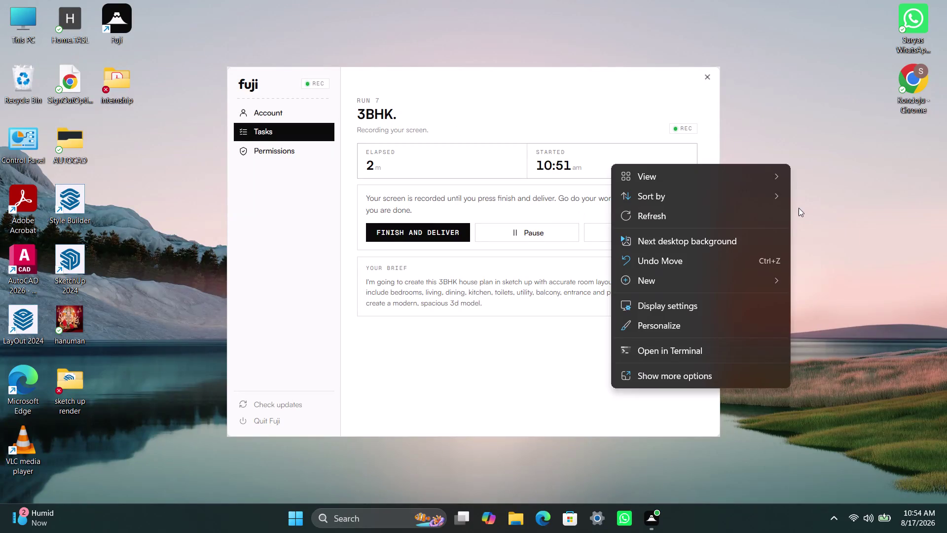
click(734, 214)
right_click(825, 176)
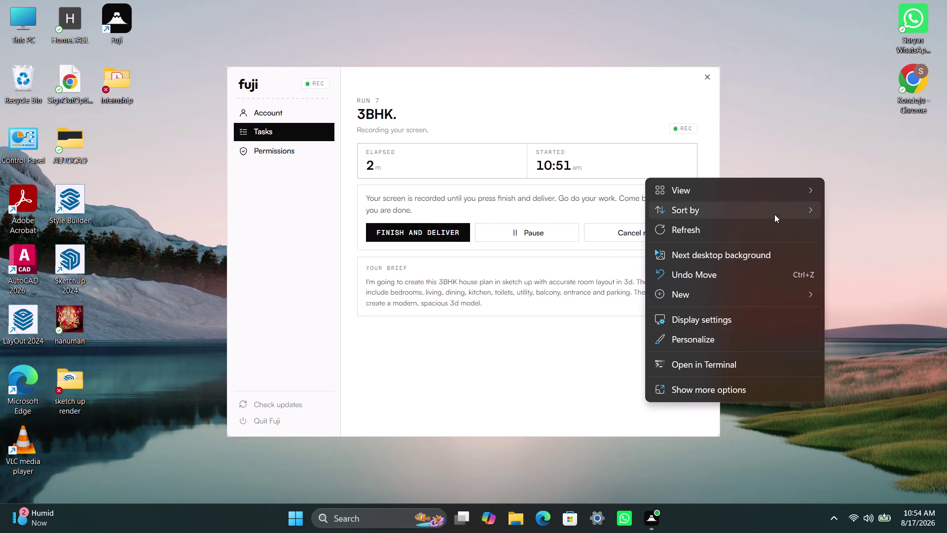
click(755, 227)
right_click(805, 203)
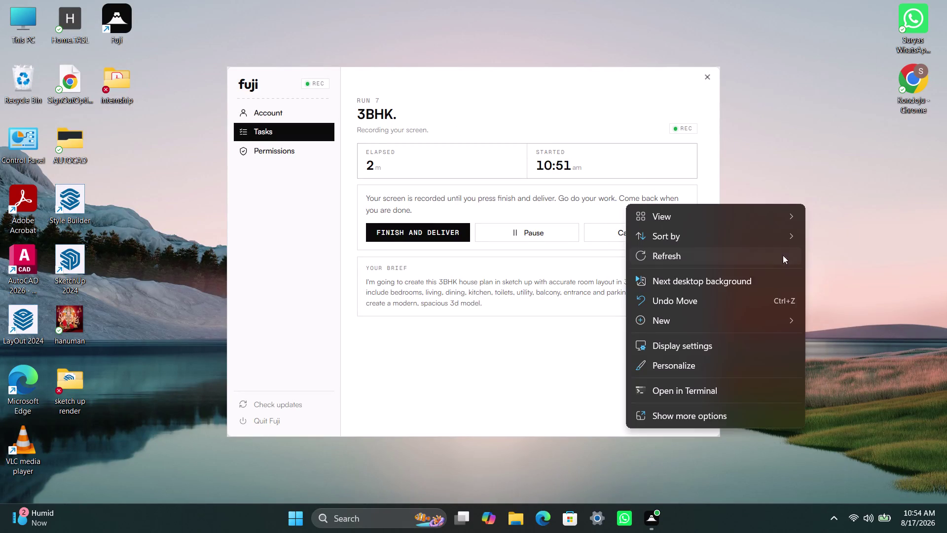
click(721, 256)
double_click(83, 261)
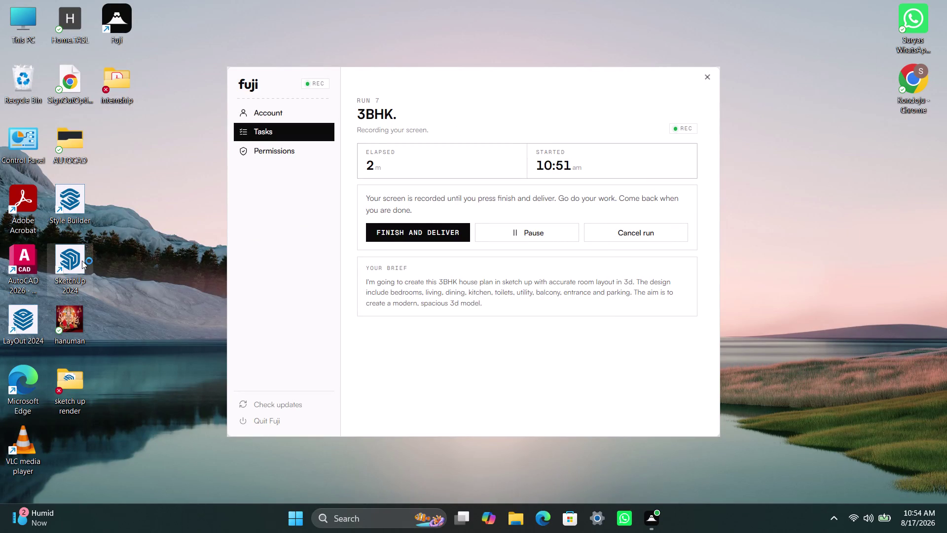